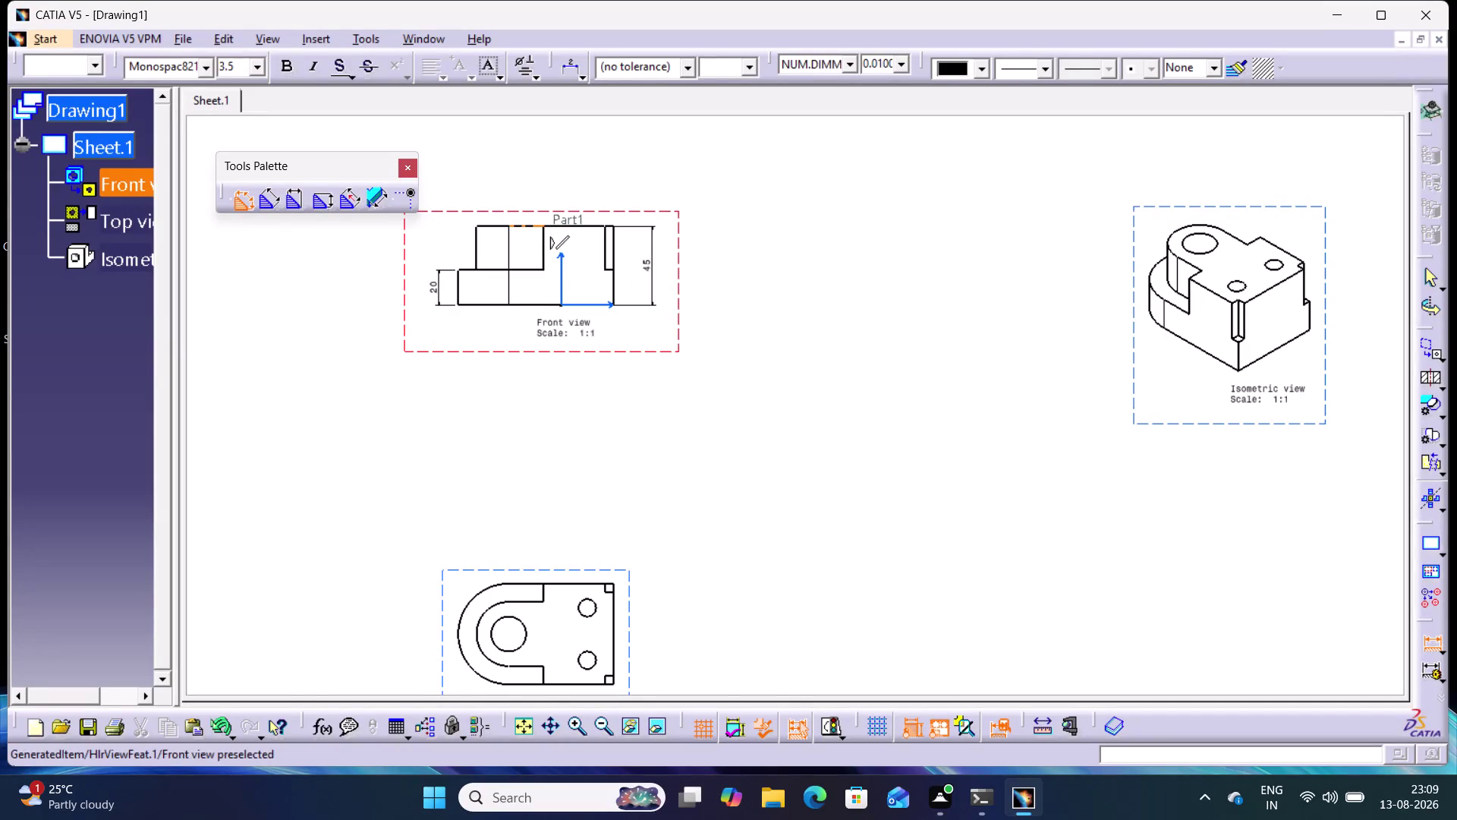
click(479, 236)
click(616, 243)
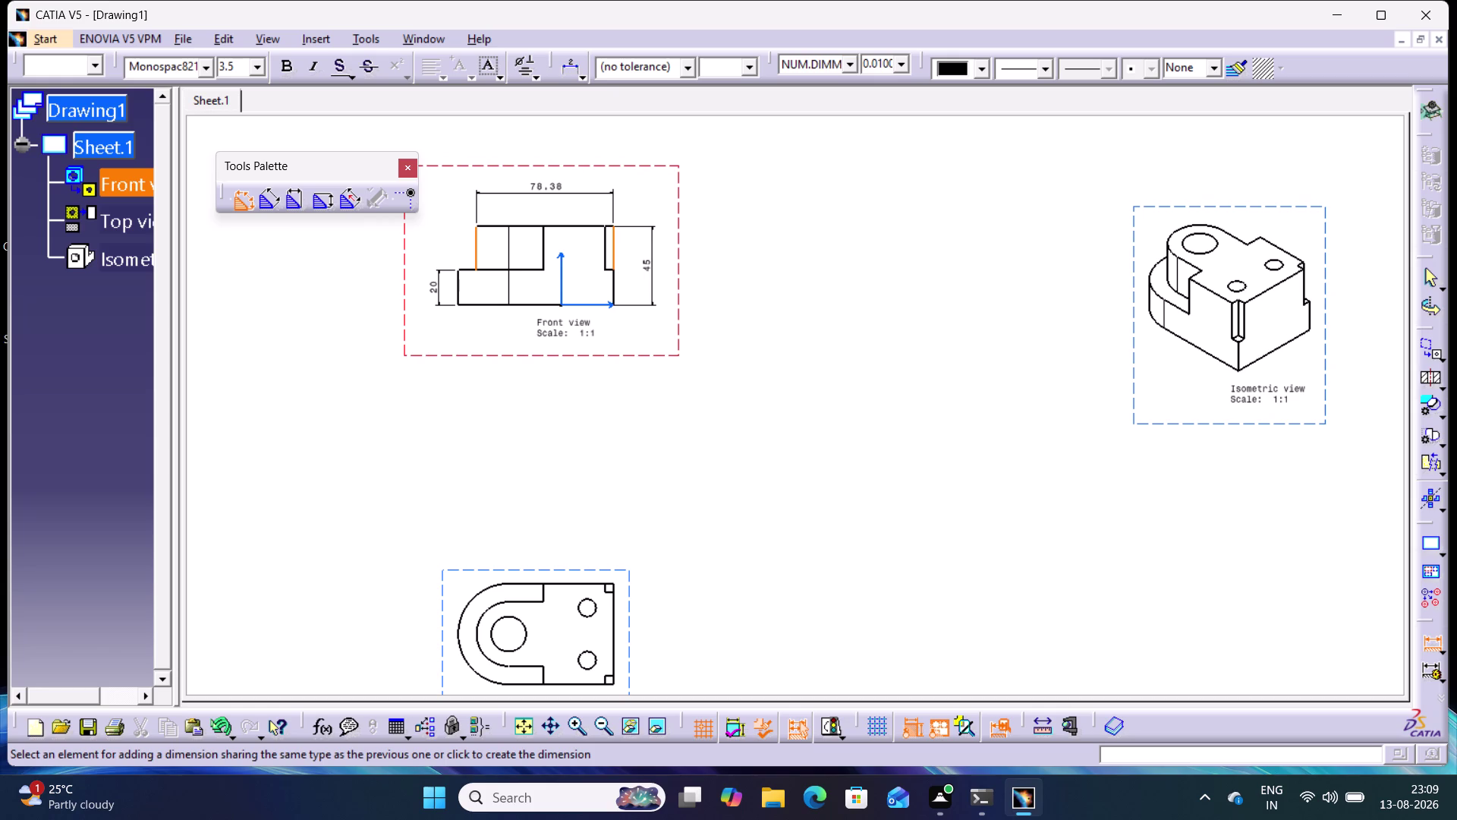
click(1432, 640)
click(1018, 437)
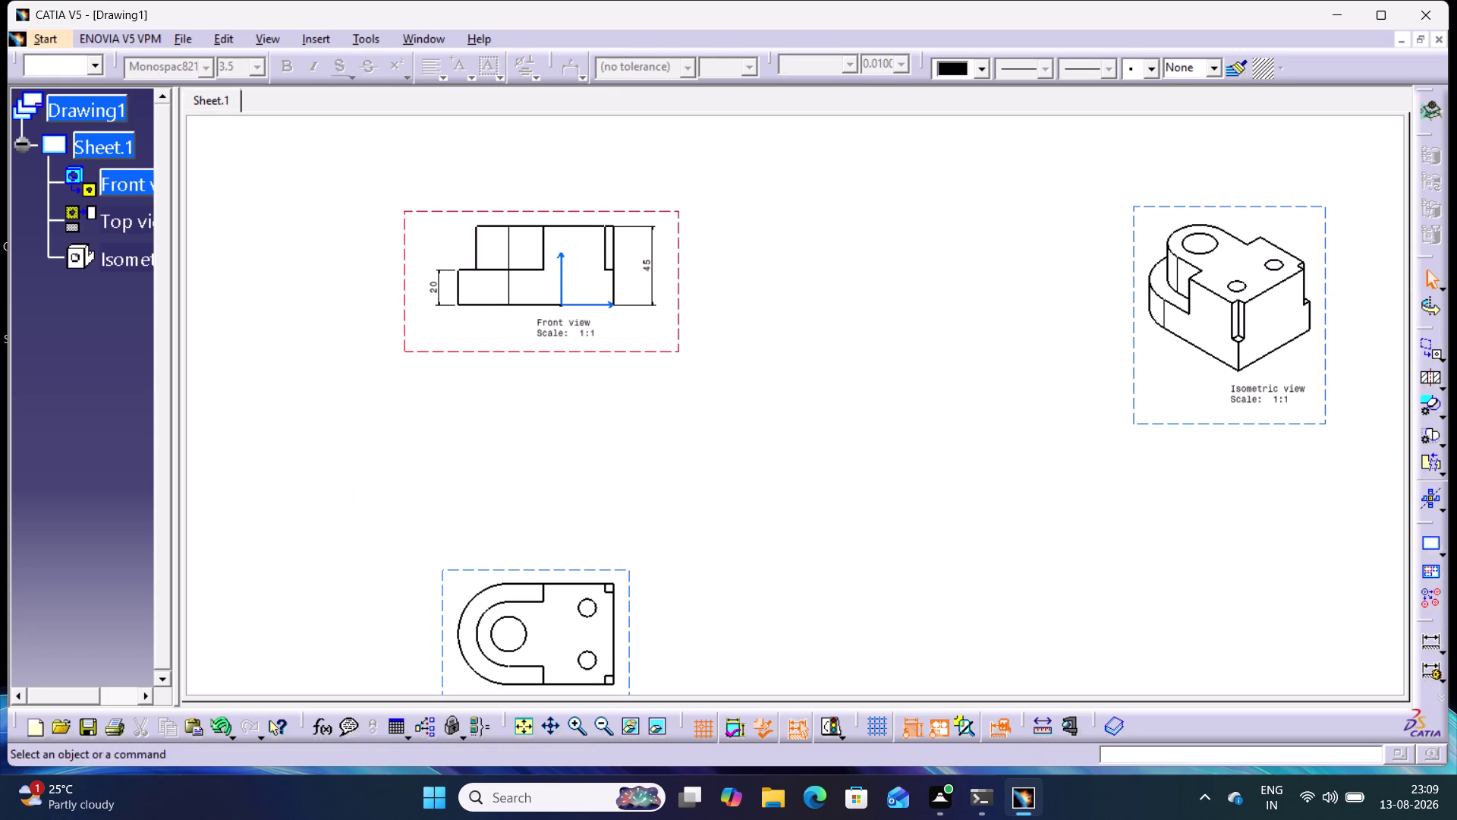
double_click(1428, 641)
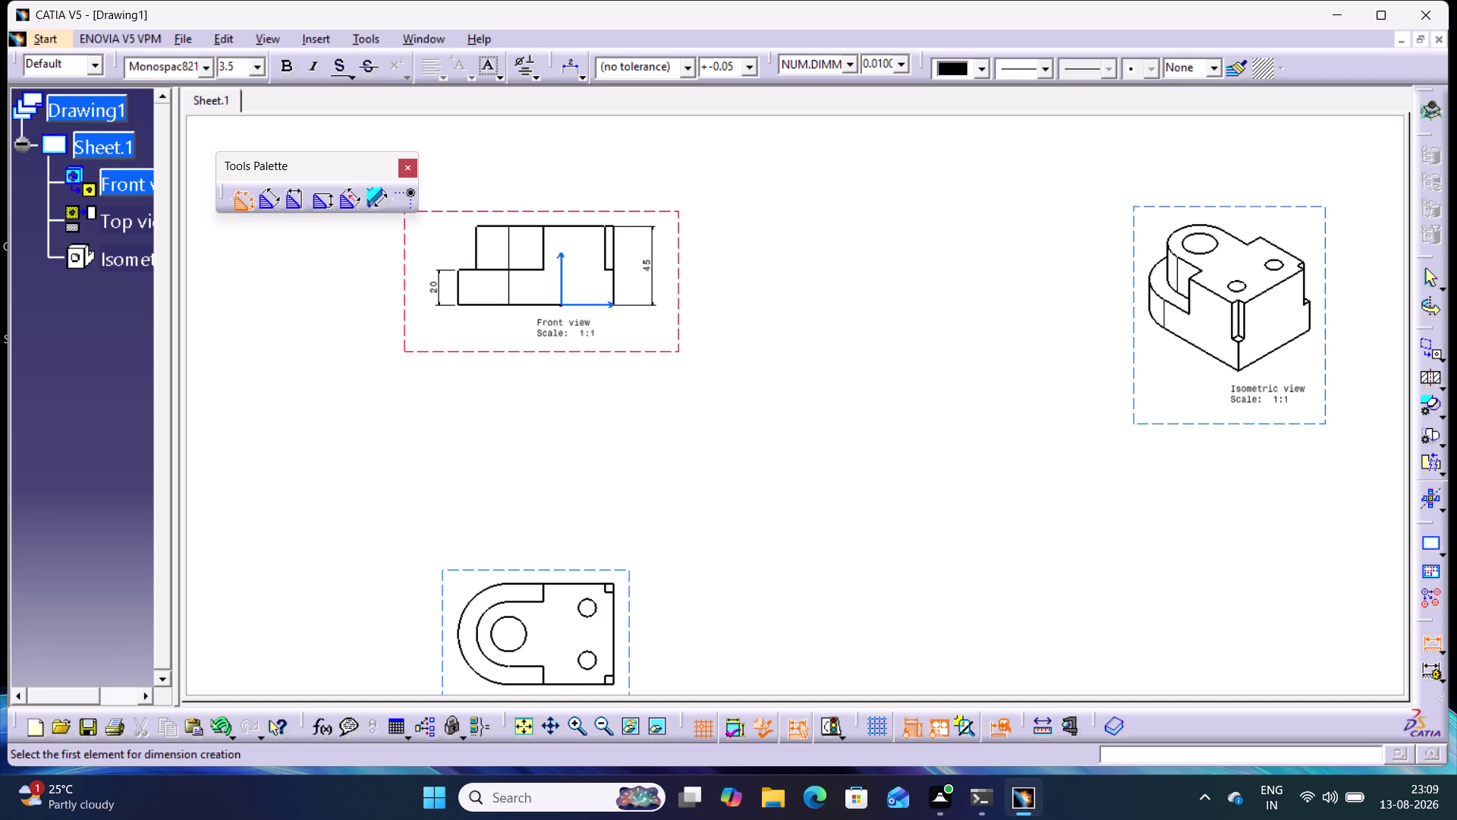
middle_drag(640, 469, 652, 396)
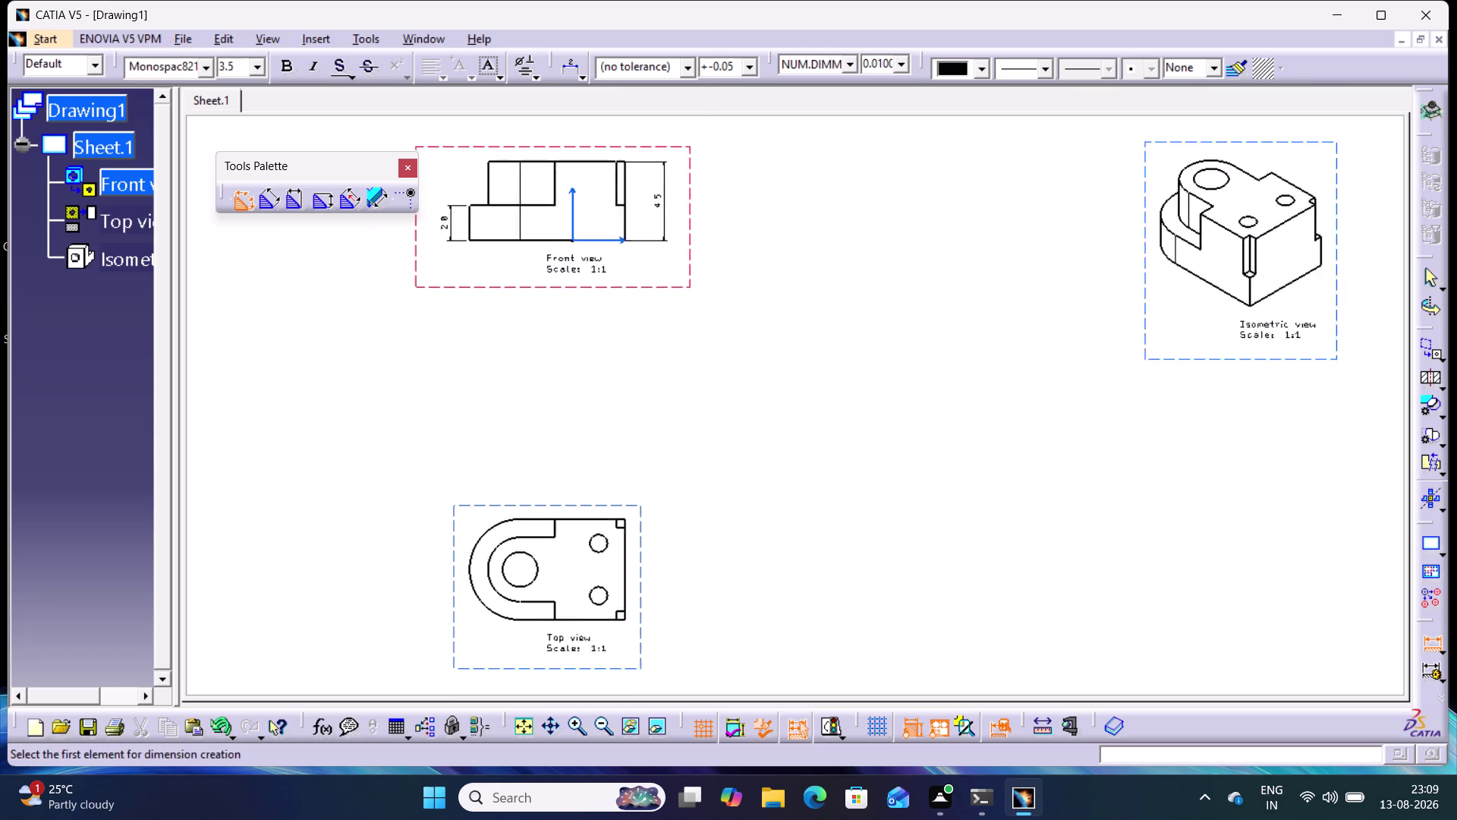
middle_drag(653, 396, 668, 299)
drag(643, 454, 652, 453)
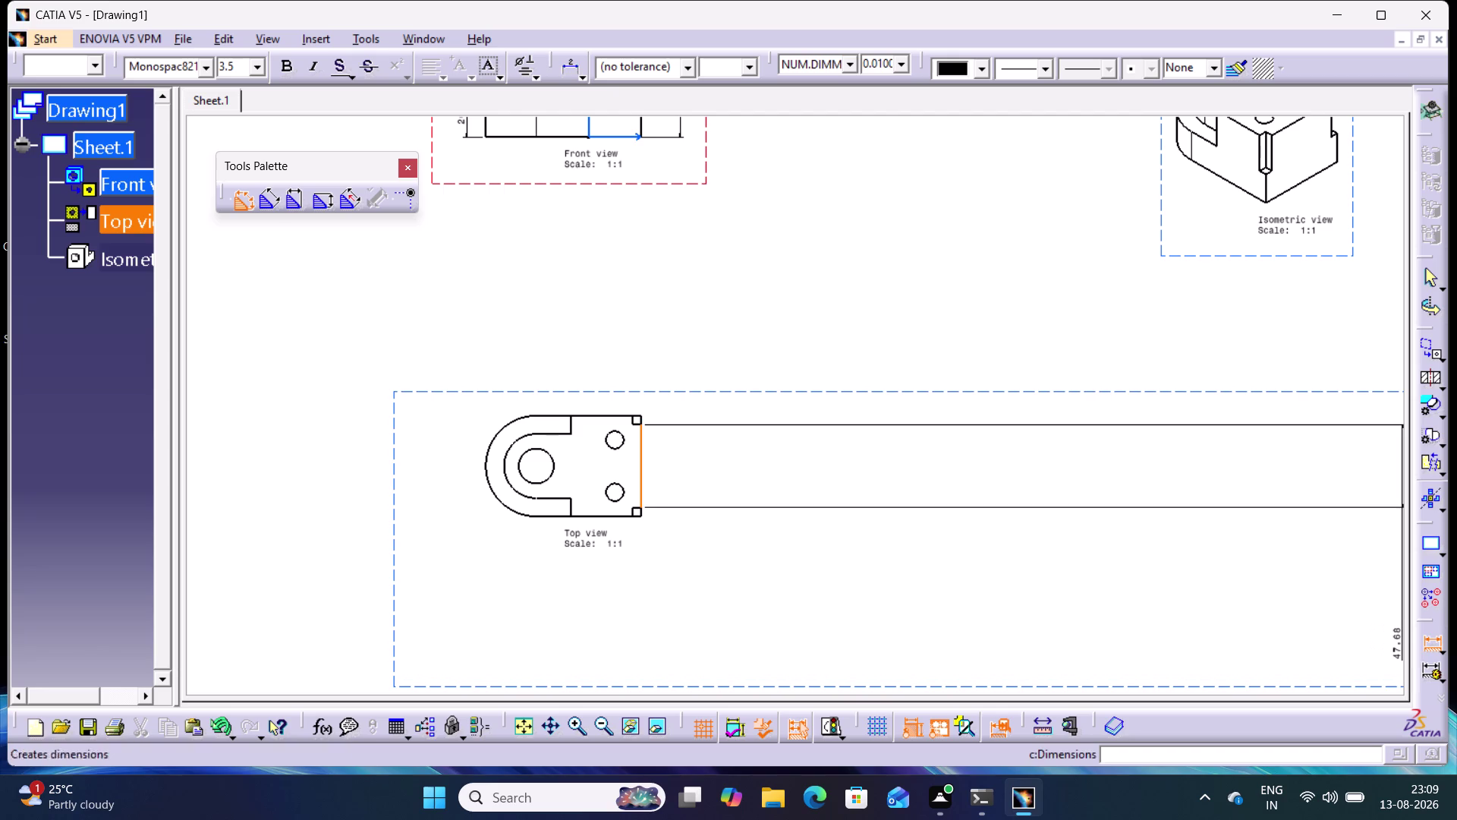
click(1423, 648)
click(1295, 603)
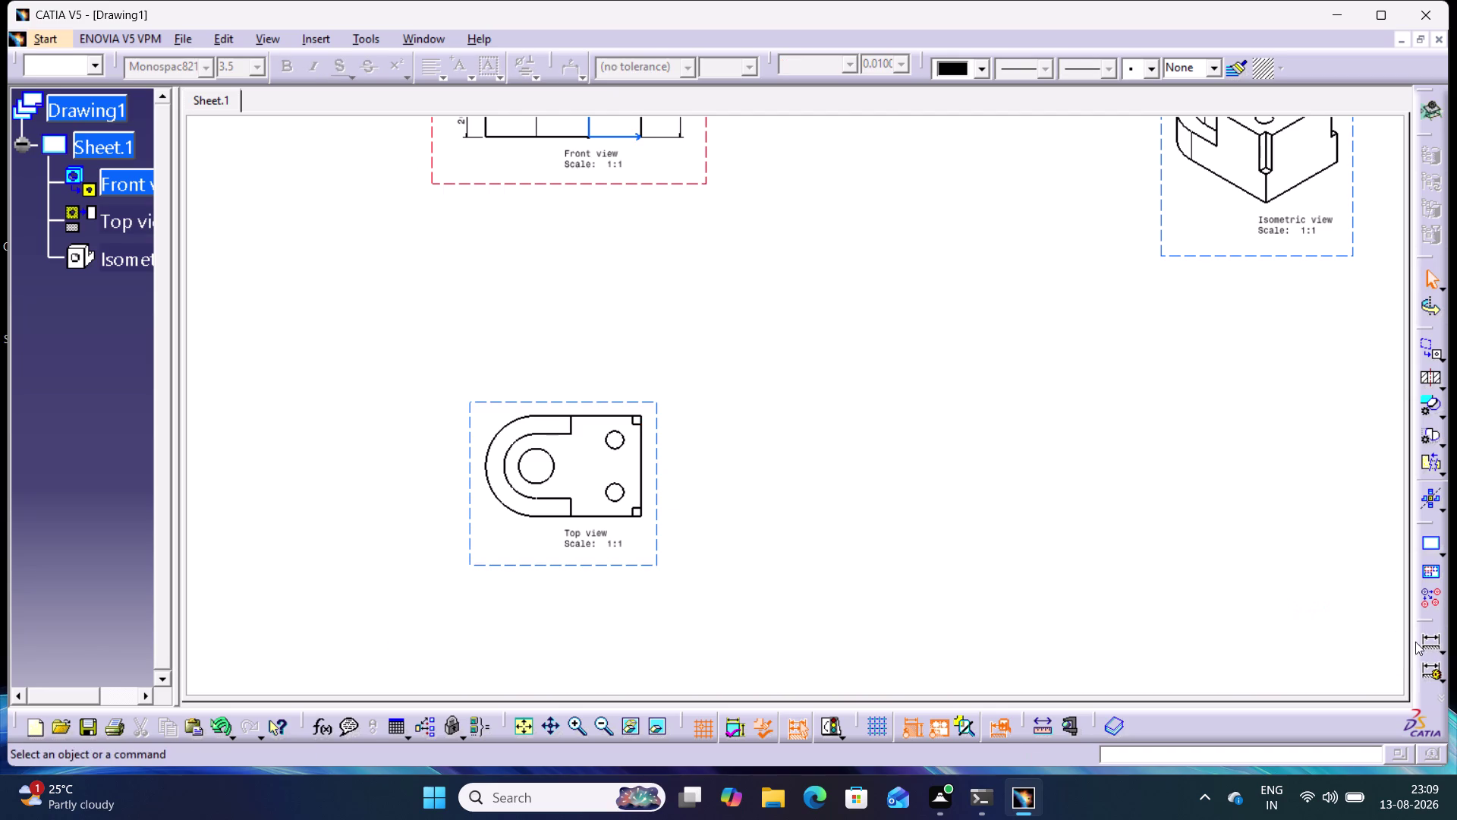
double_click(1435, 646)
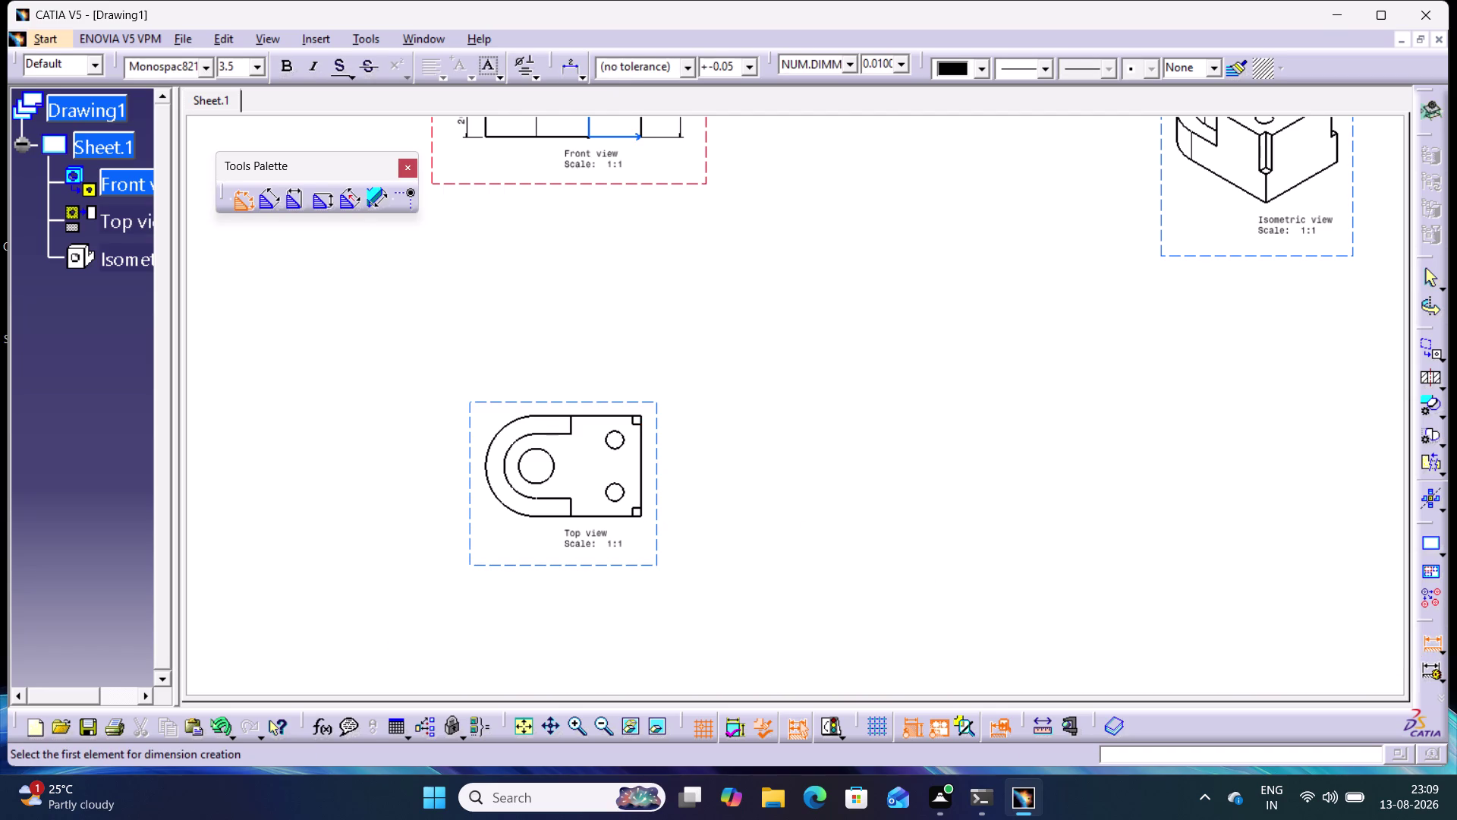
click(628, 515)
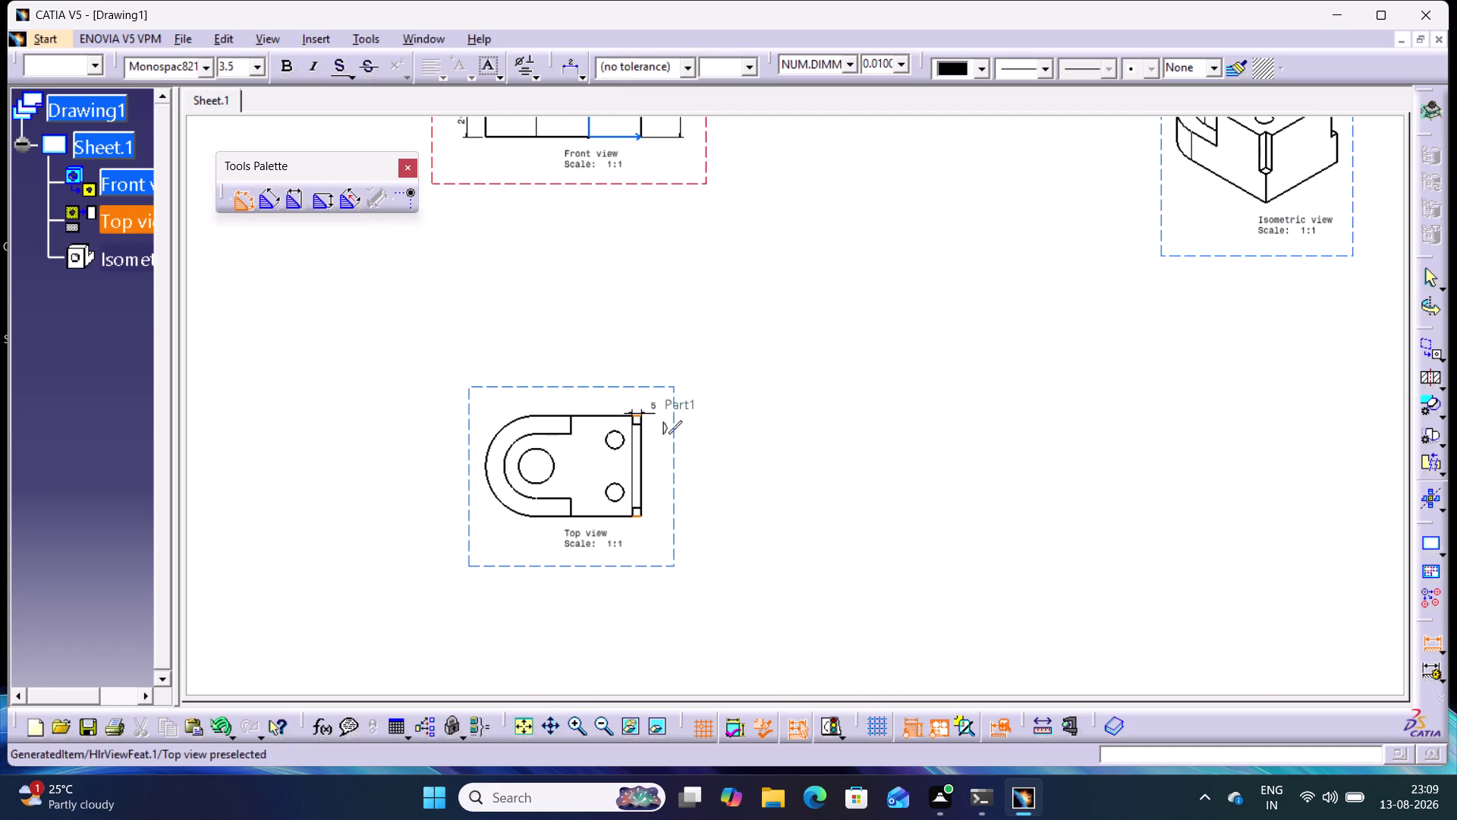
click(634, 413)
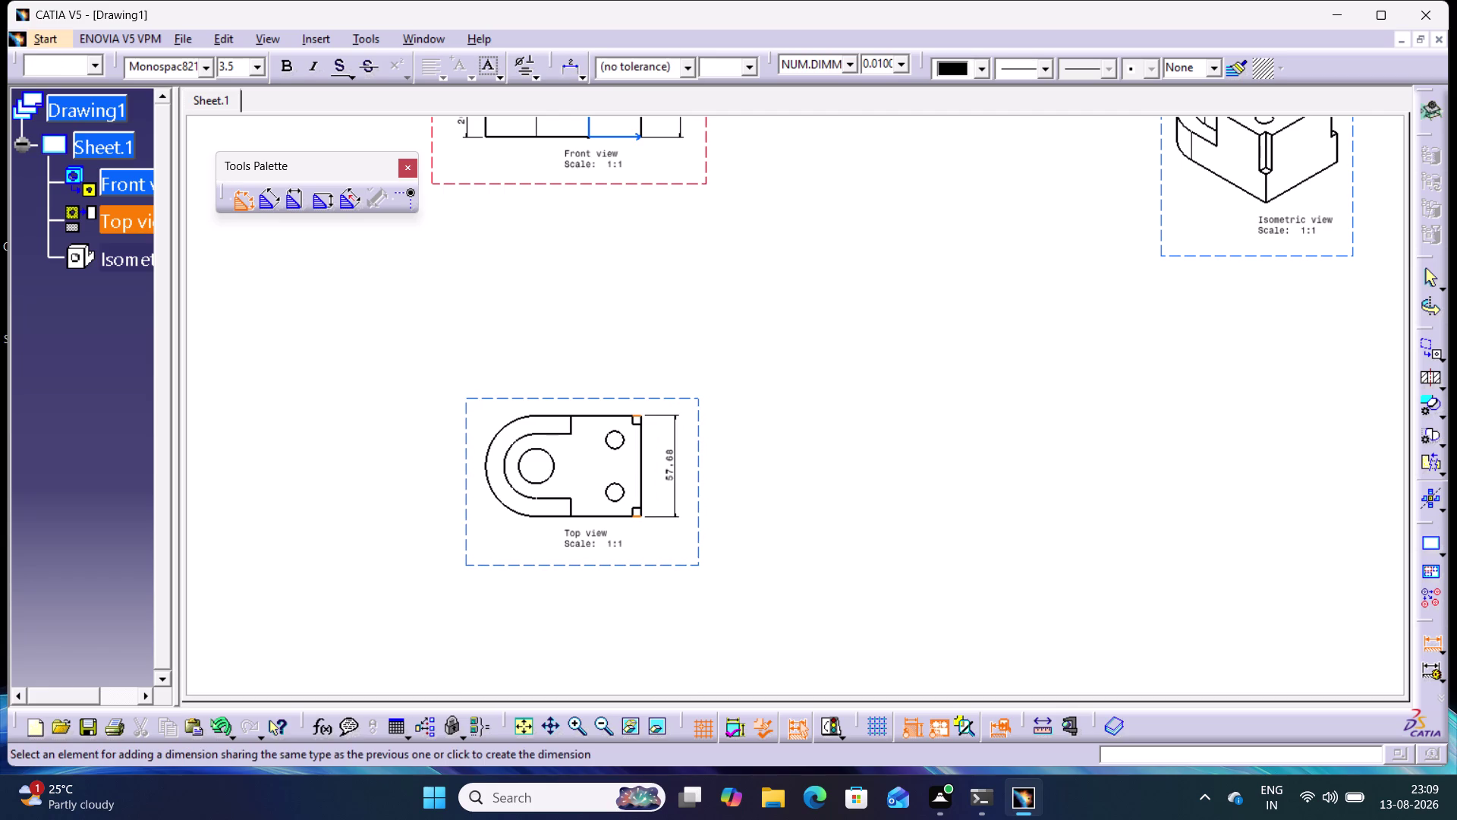
click(1432, 646)
click(1061, 591)
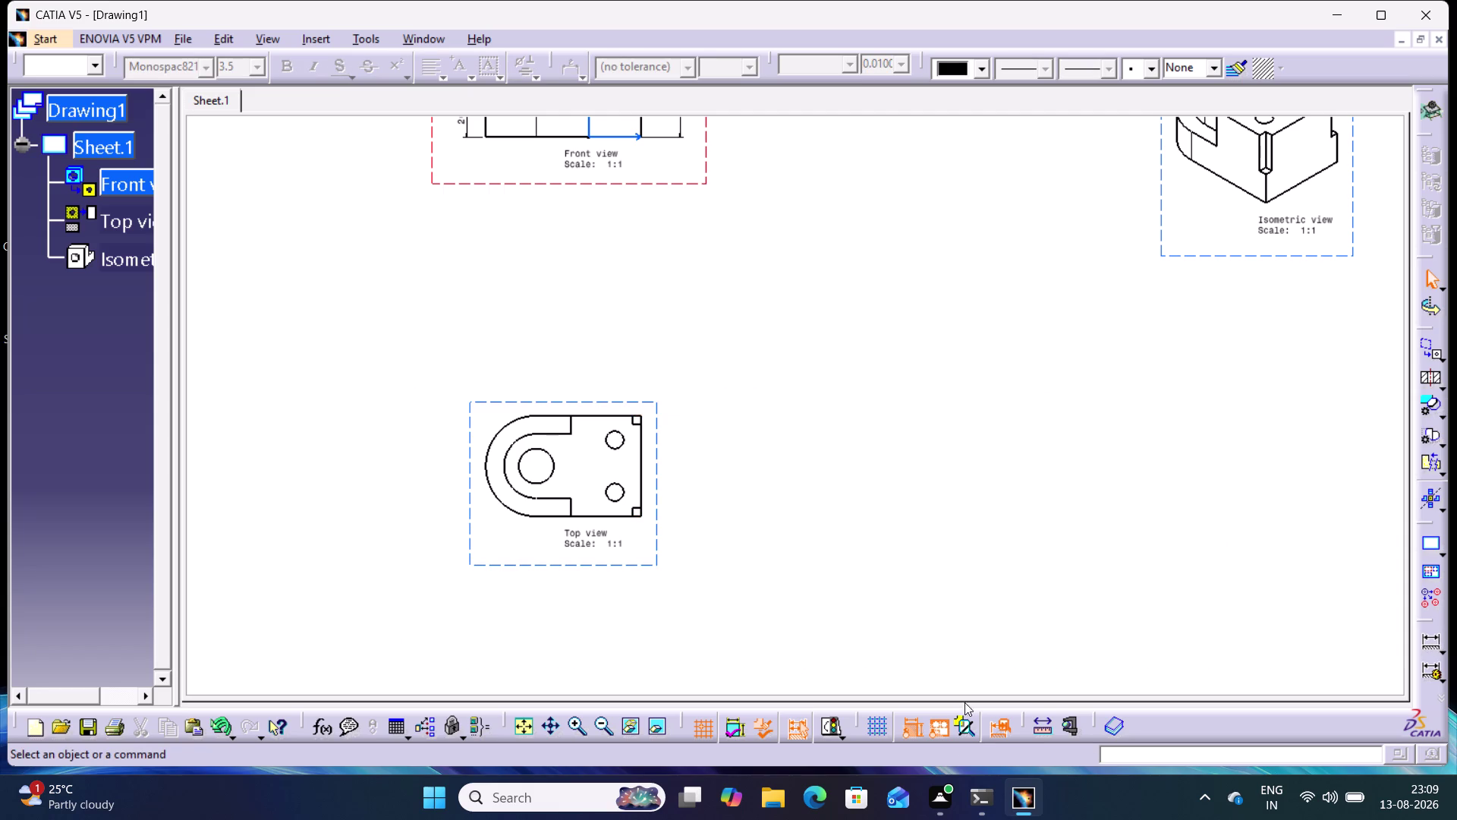